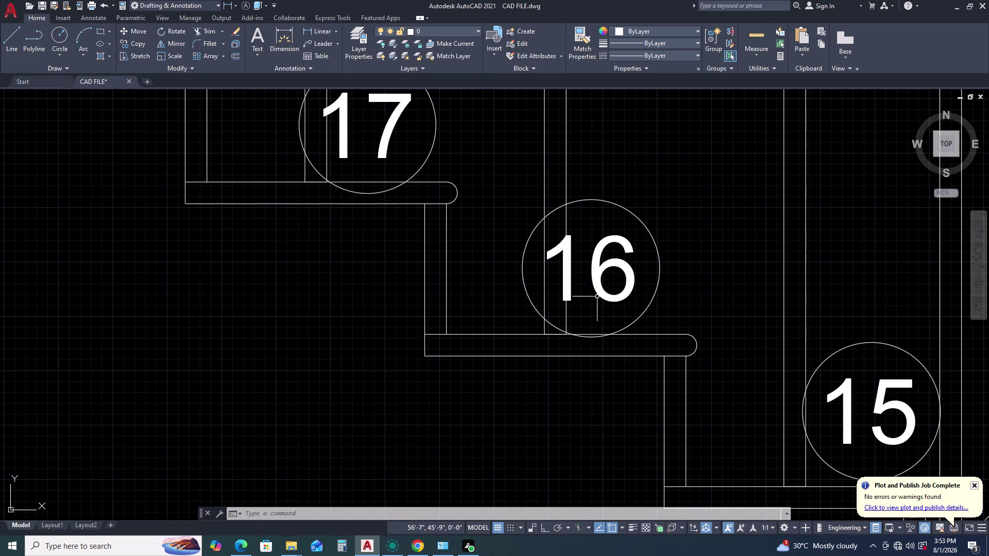
Move the circled step 16 tag up and right onto its tread.
scroll(down, 3)
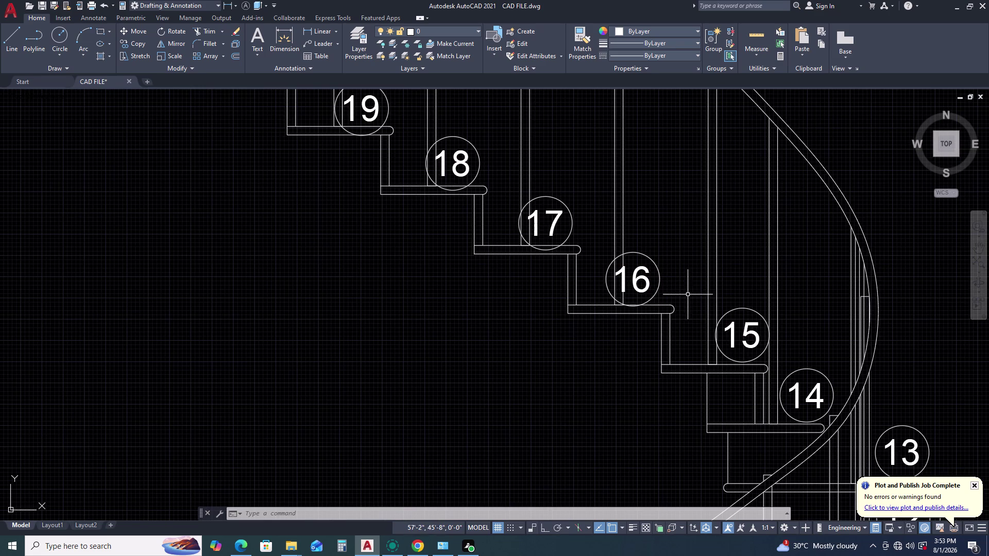
scroll(up, 3)
scroll(up, 3)
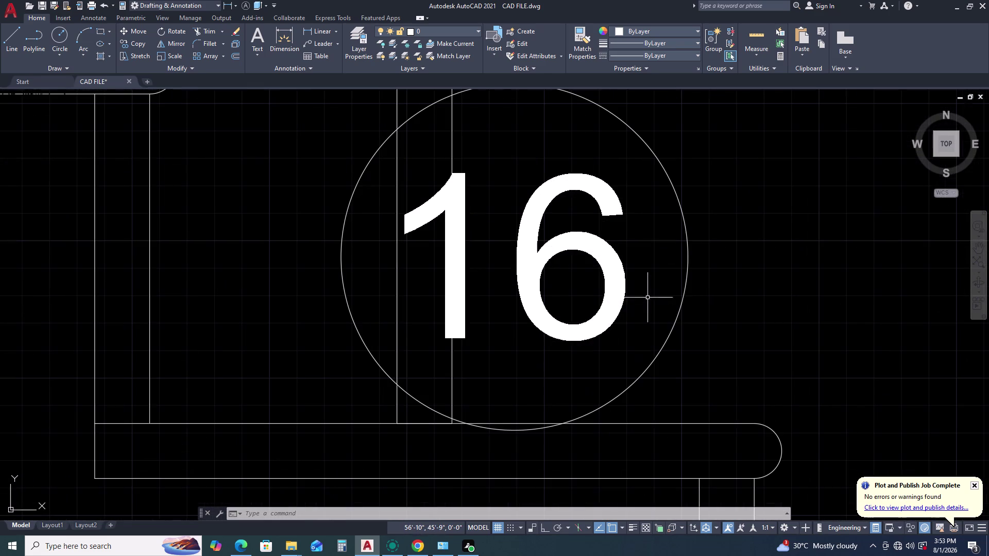
drag(670, 307, 659, 307)
click(592, 257)
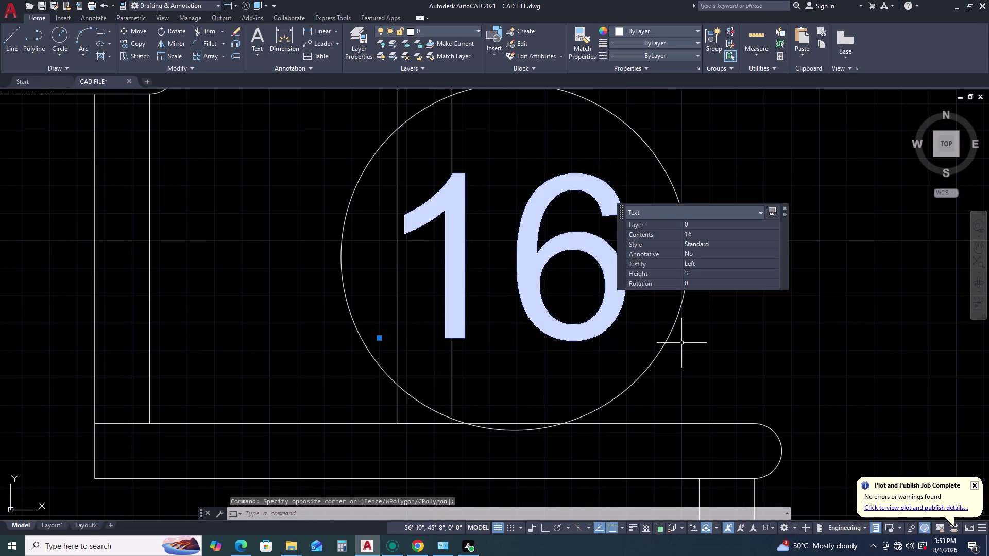
click(696, 358)
click(622, 318)
key(m)
key(space)
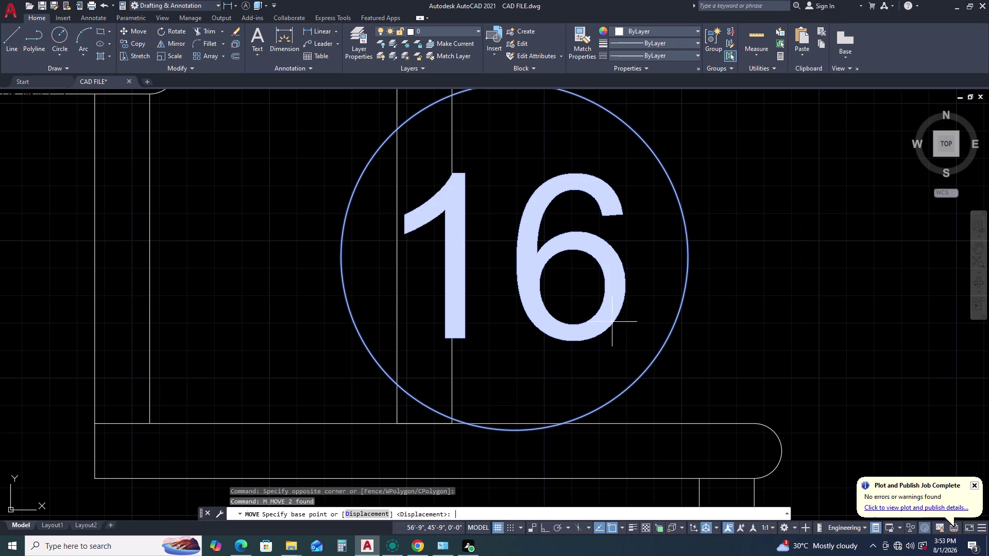
click(588, 344)
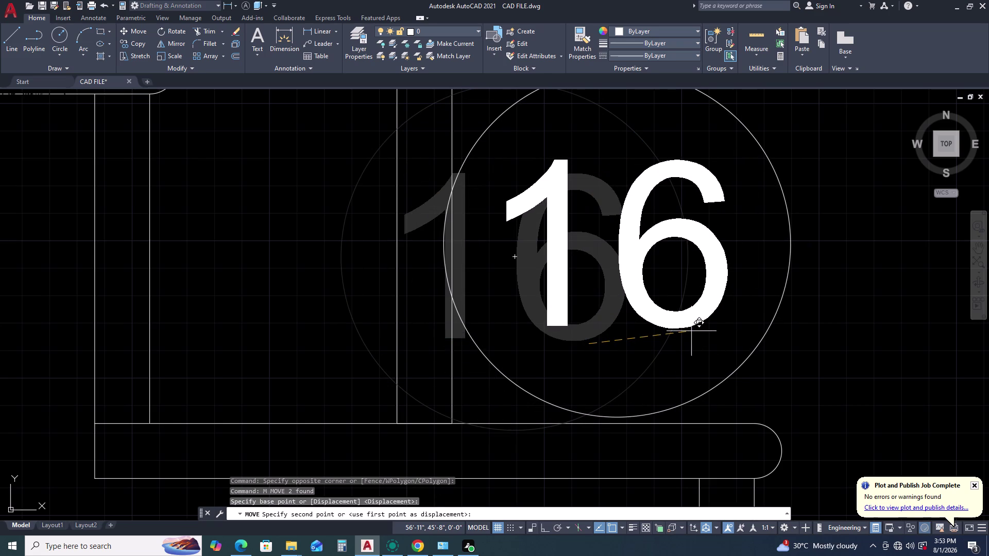
click(711, 331)
Move the circled step 17 tag up and right onto its tread.
scroll(down, 3)
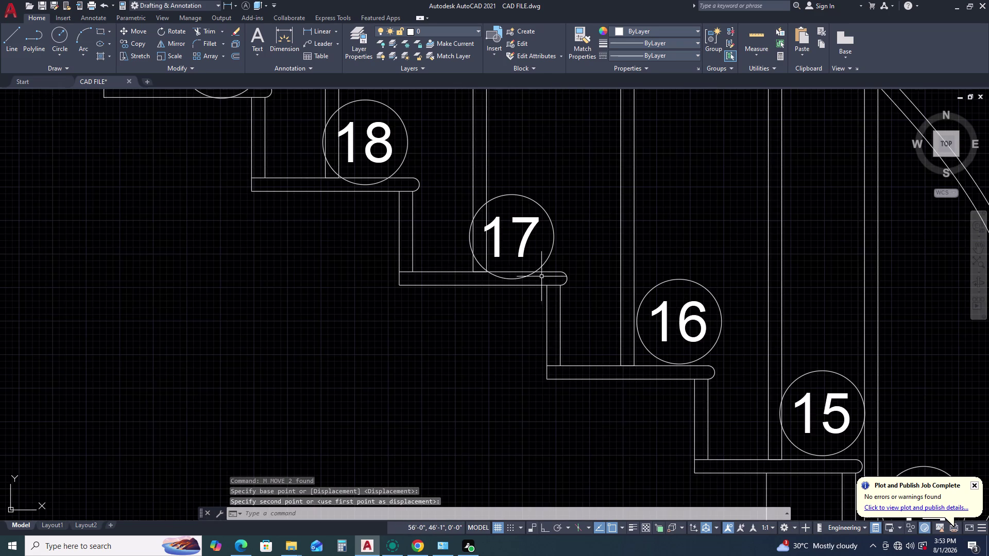
scroll(up, 3)
click(609, 243)
click(490, 209)
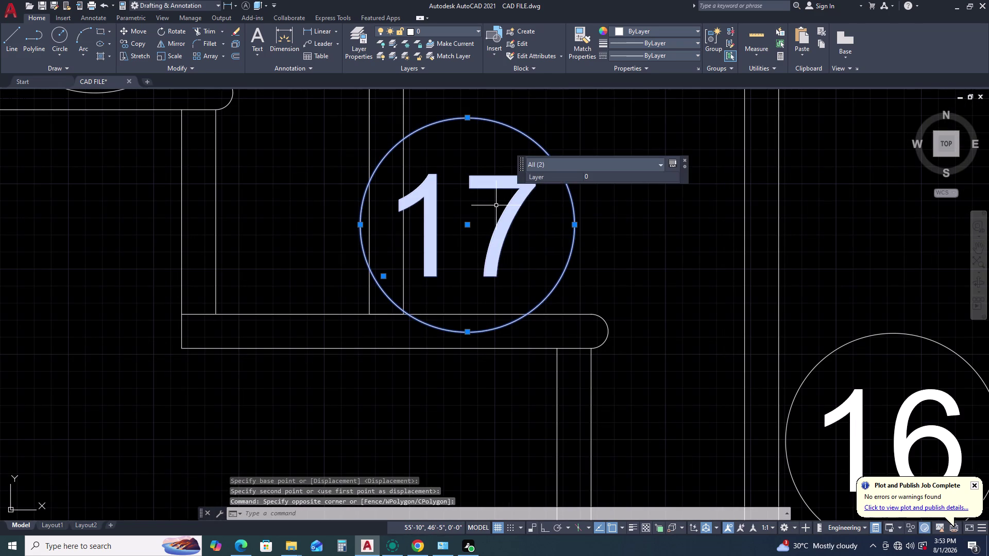
text(M)
key(space)
click(483, 241)
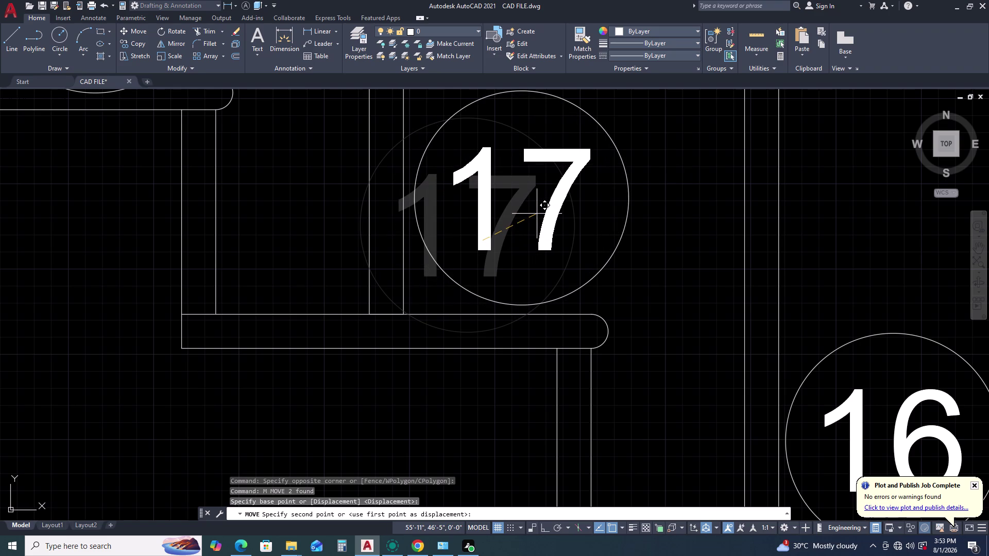
click(537, 214)
scroll(down, 3)
scroll(up, 3)
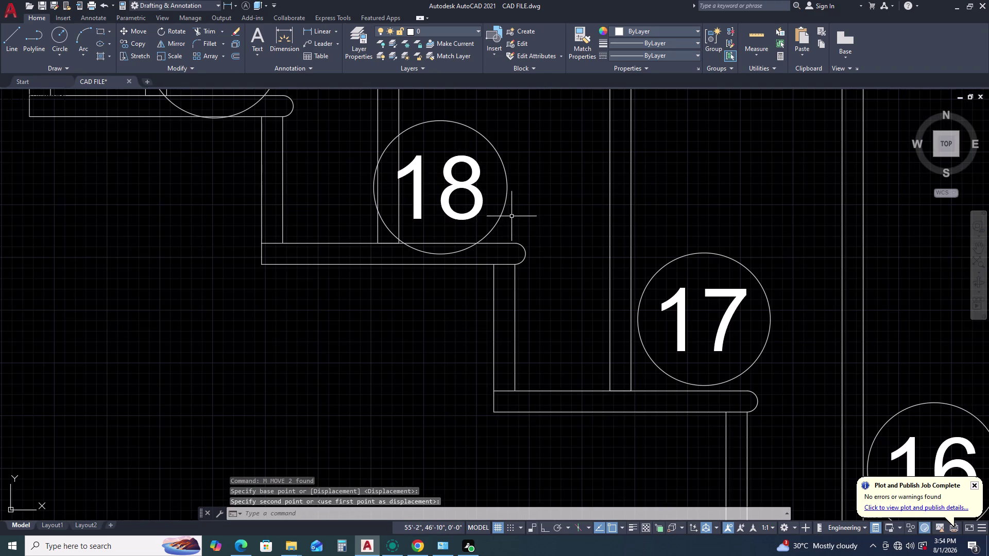
Move the step 18 tag lower, then cancel the leftover selection.
click(516, 216)
click(460, 165)
key(m)
key(space)
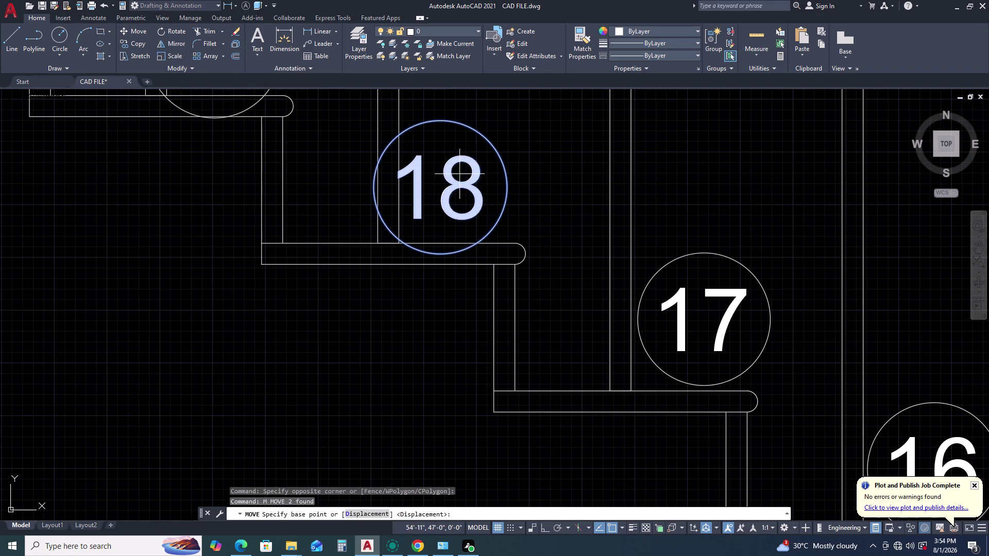
click(456, 174)
click(489, 155)
click(486, 154)
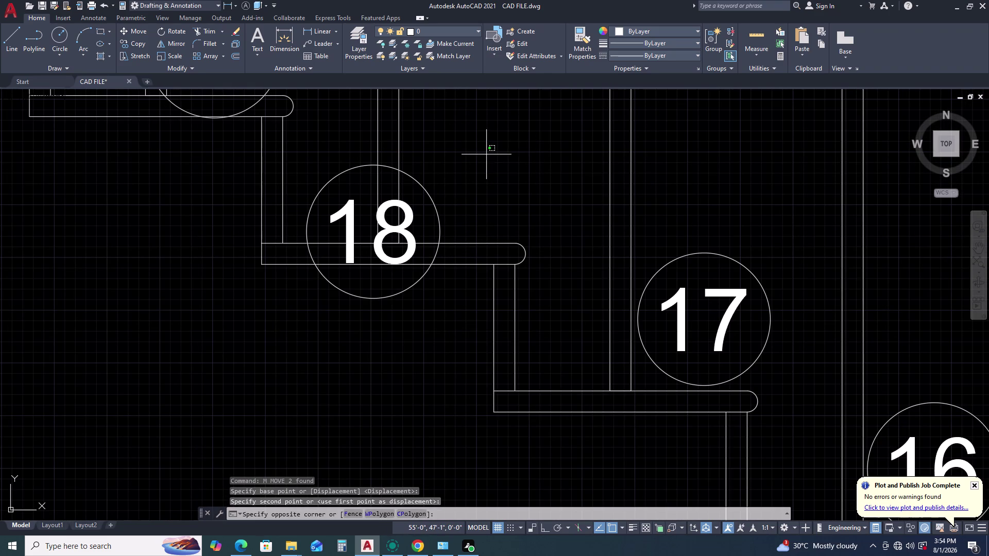
key(Escape)
Reselect the step 18 tag and move it above its tread.
click(309, 151)
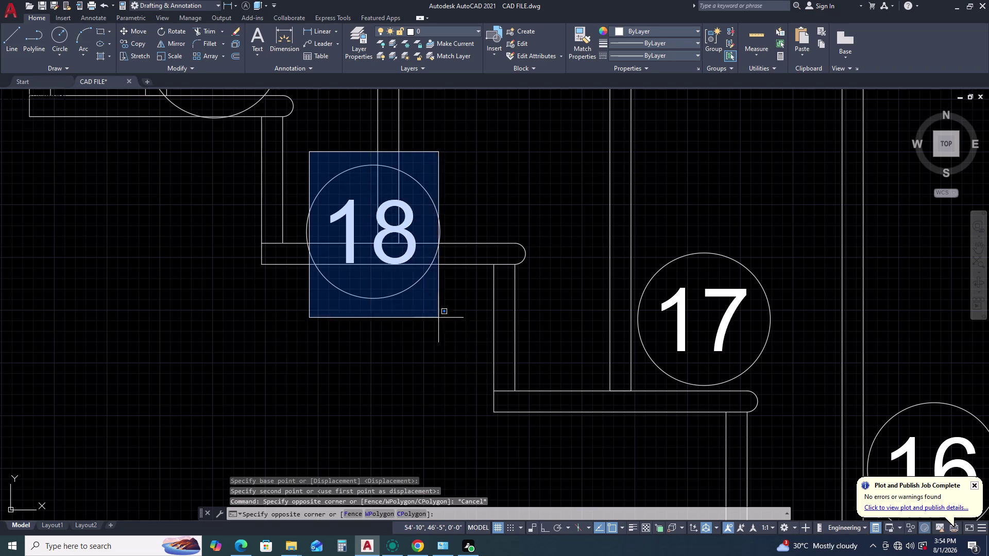
click(430, 305)
click(456, 203)
click(421, 200)
text(M)
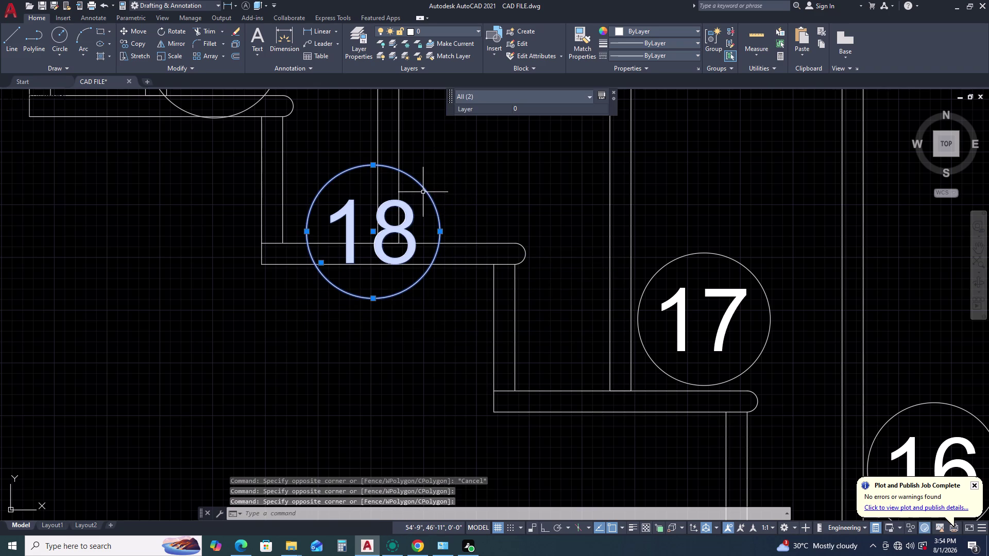
key(space)
click(426, 197)
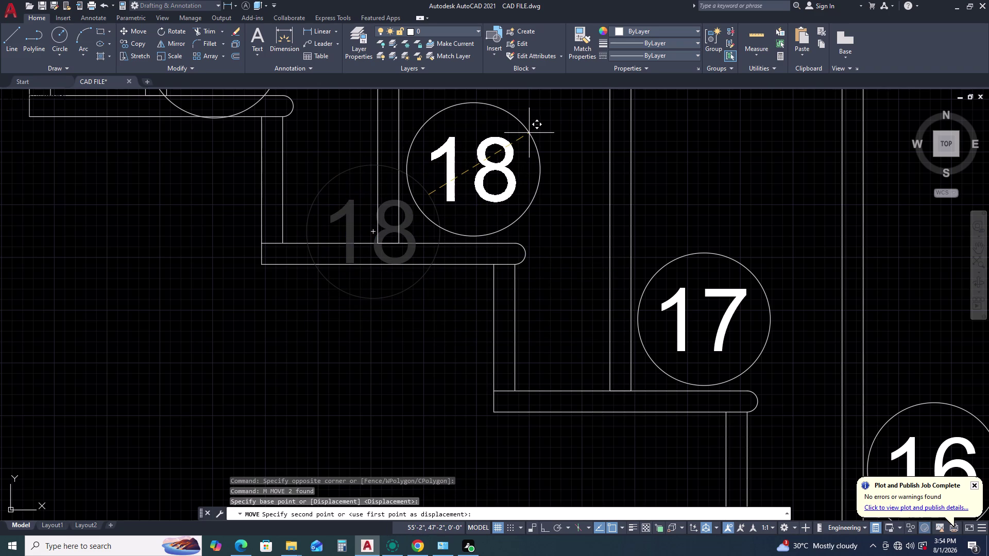
click(529, 133)
scroll(down, 3)
scroll(up, 3)
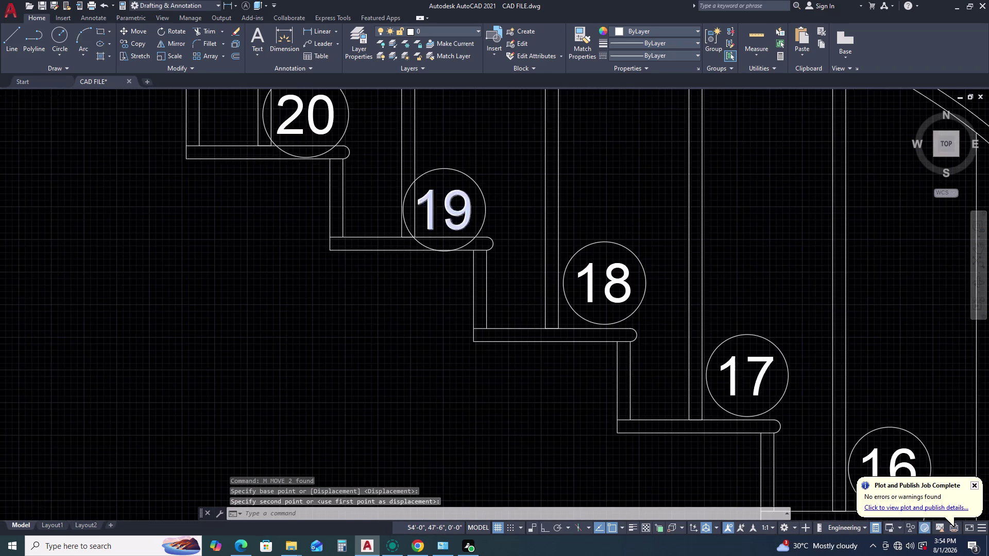
scroll(up, 3)
Move the step 19 tag higher onto its tread.
click(595, 150)
click(357, 215)
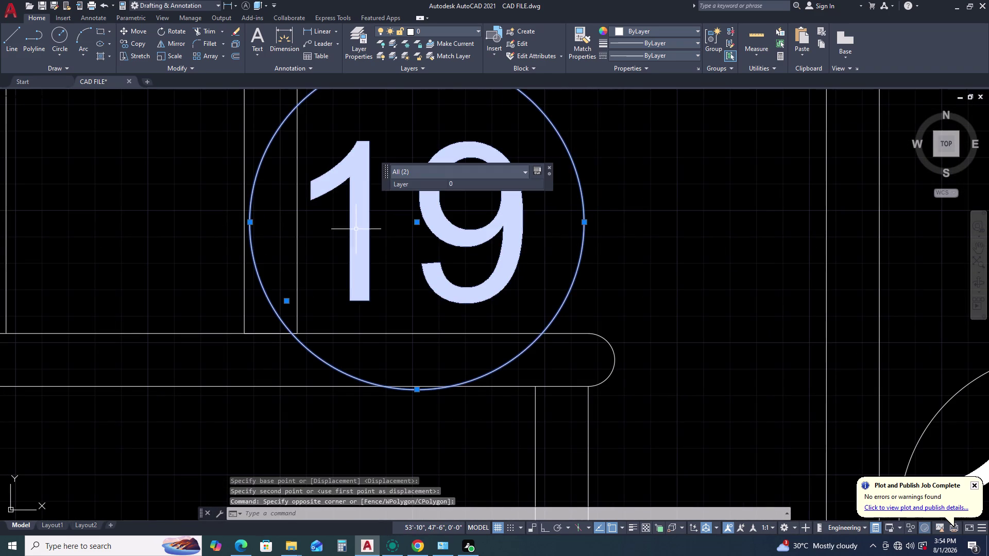
key(m)
key(space)
drag(373, 278, 380, 268)
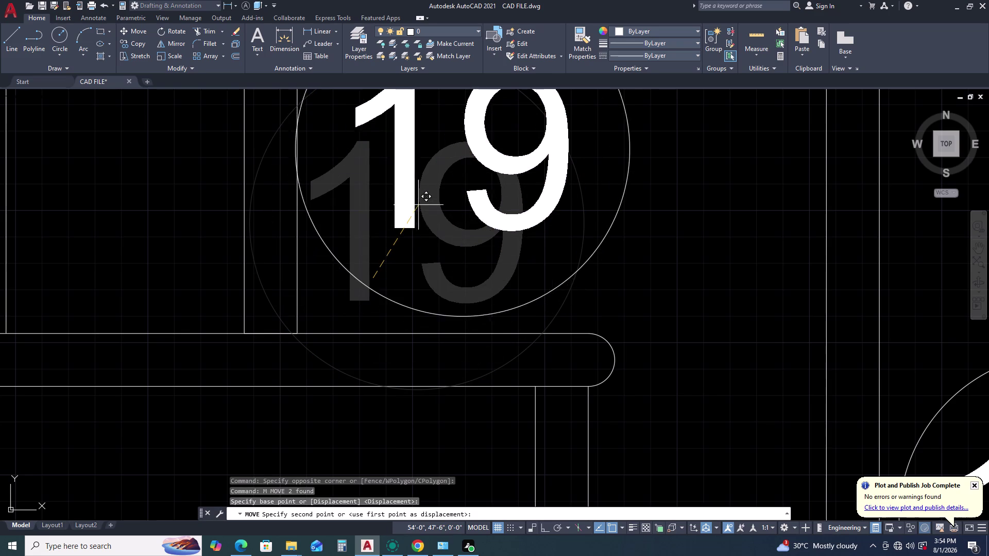
click(430, 204)
scroll(down, 3)
scroll(up, 3)
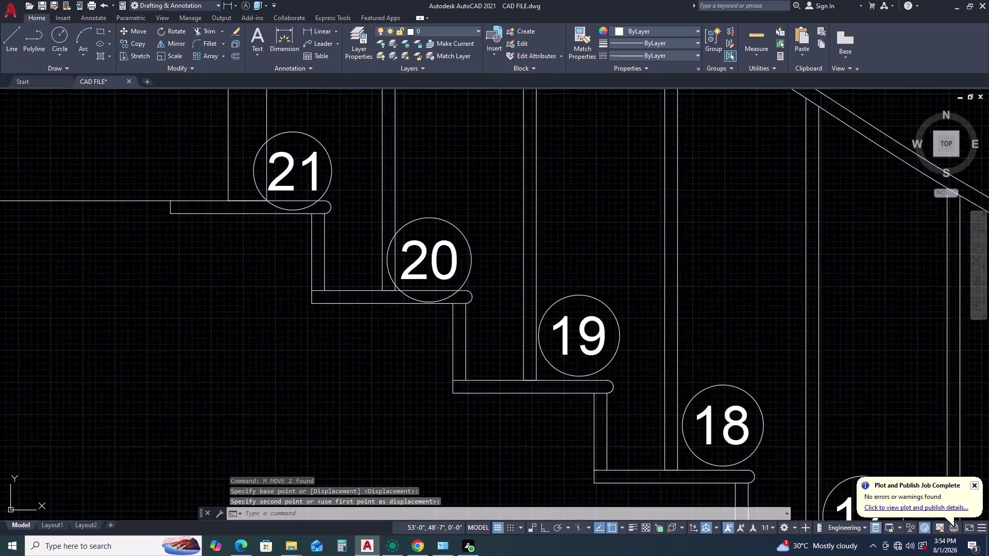
Move the step 20 tag higher onto its tread.
click(505, 240)
click(416, 363)
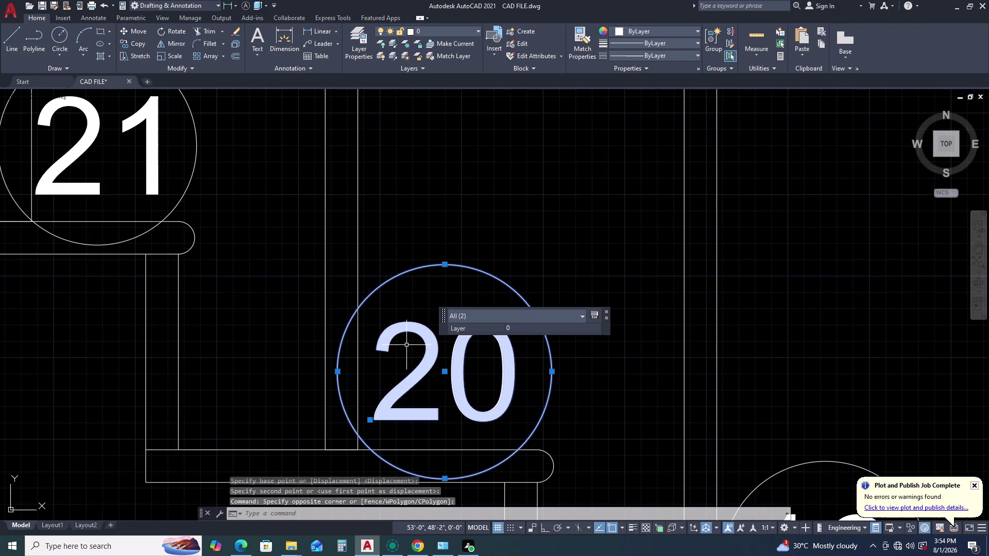
text(M)
key(space)
click(421, 358)
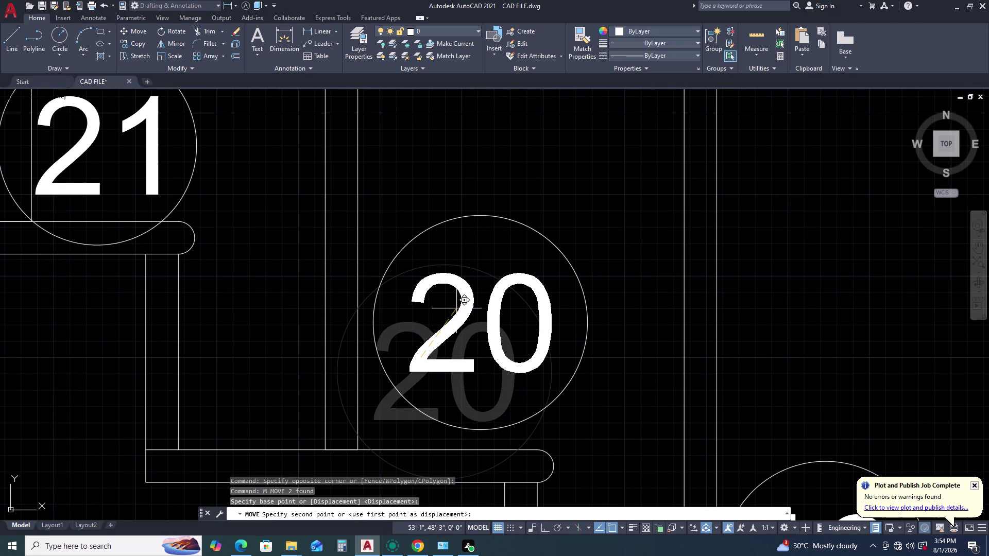
click(457, 308)
scroll(down, 3)
scroll(up, 3)
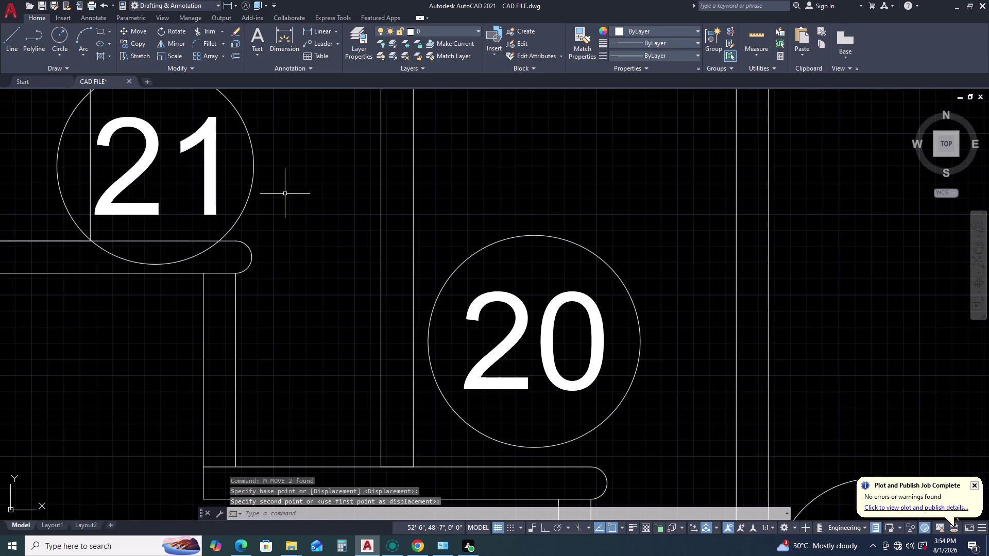
Attempt to move the step 21 tag and undo the accidental displacement.
drag(282, 196, 264, 203)
click(192, 144)
text(M)
key(space)
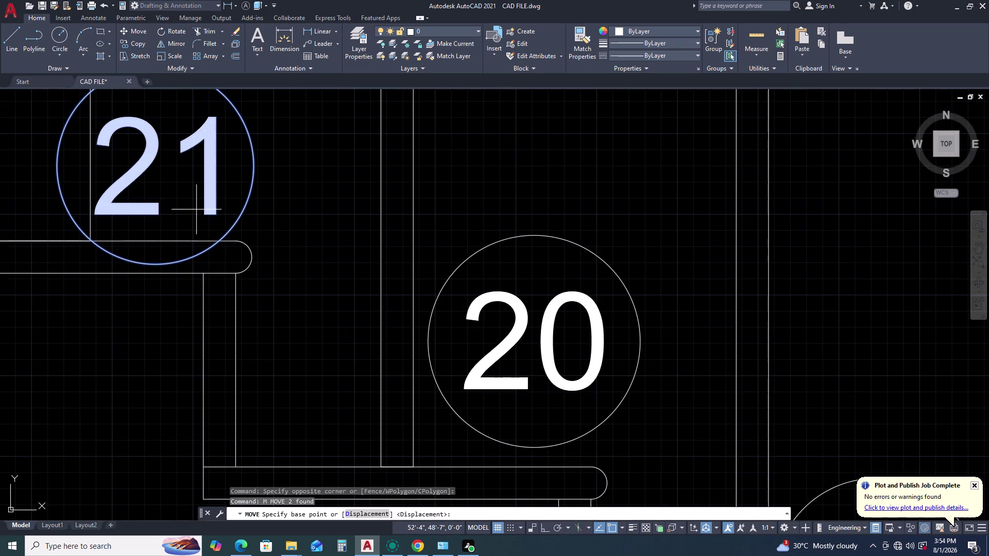
key(space)
click(188, 234)
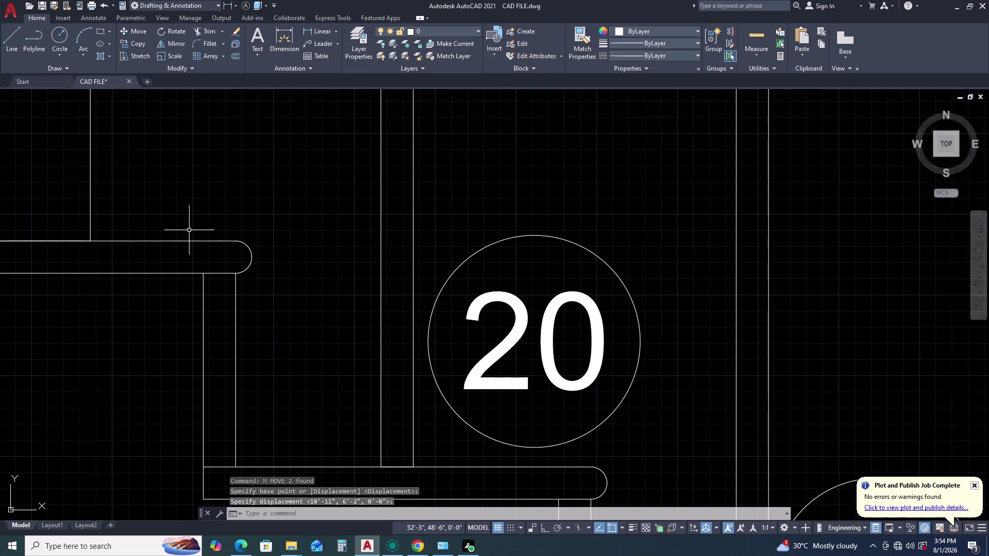
key(ctrl+z)
Reselect the step 21 tag and place it on the top step above tag 20.
drag(251, 200, 204, 184)
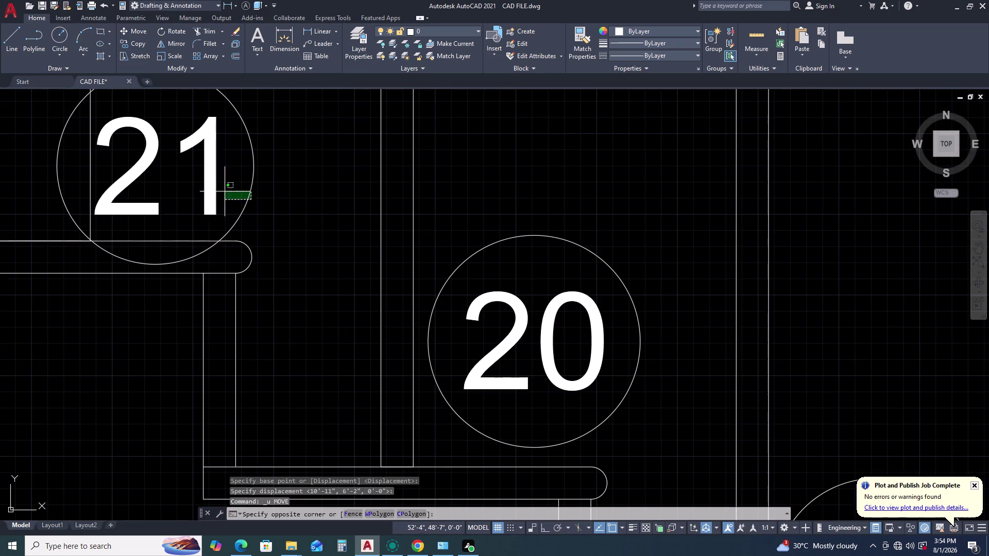
click(178, 154)
text(M)
key(space)
click(171, 184)
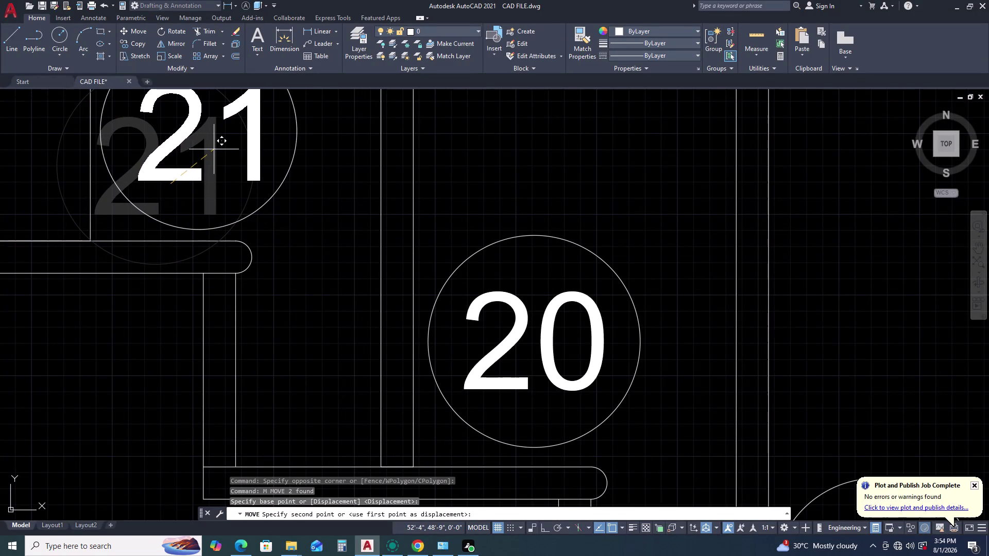
click(213, 150)
scroll(down, 3)
scroll(down, 3)
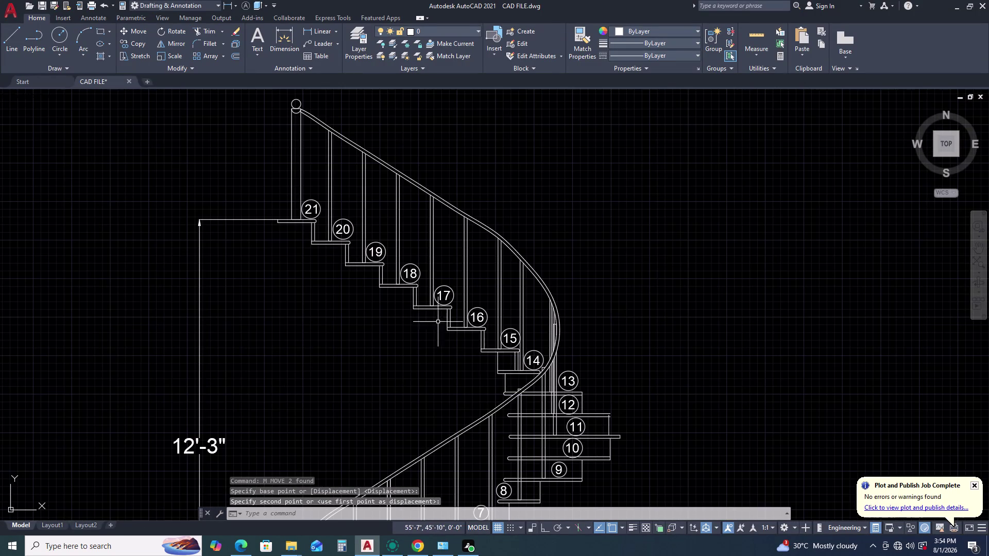
middle_drag(516, 358, 485, 326)
middle_drag(530, 365, 516, 315)
middle_click(509, 296)
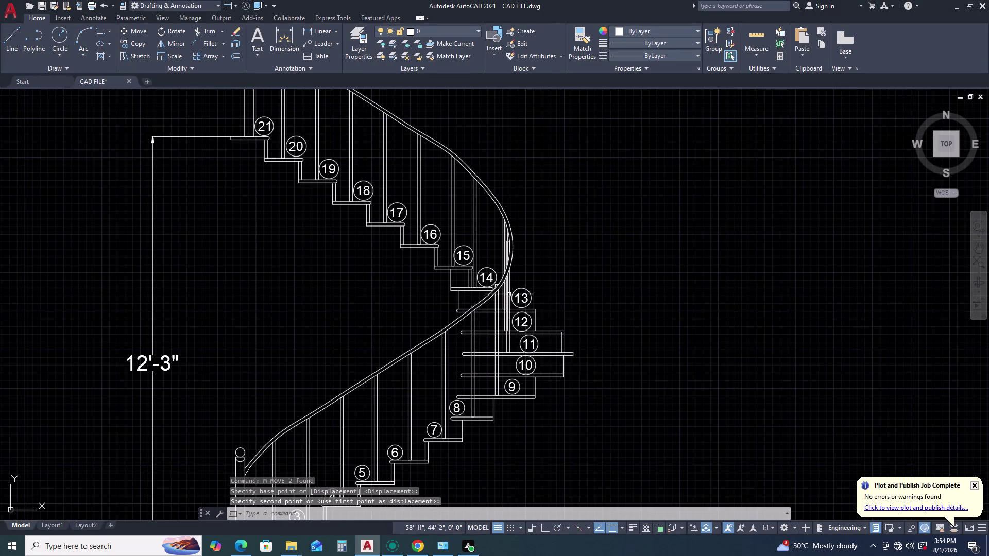
scroll(up, 3)
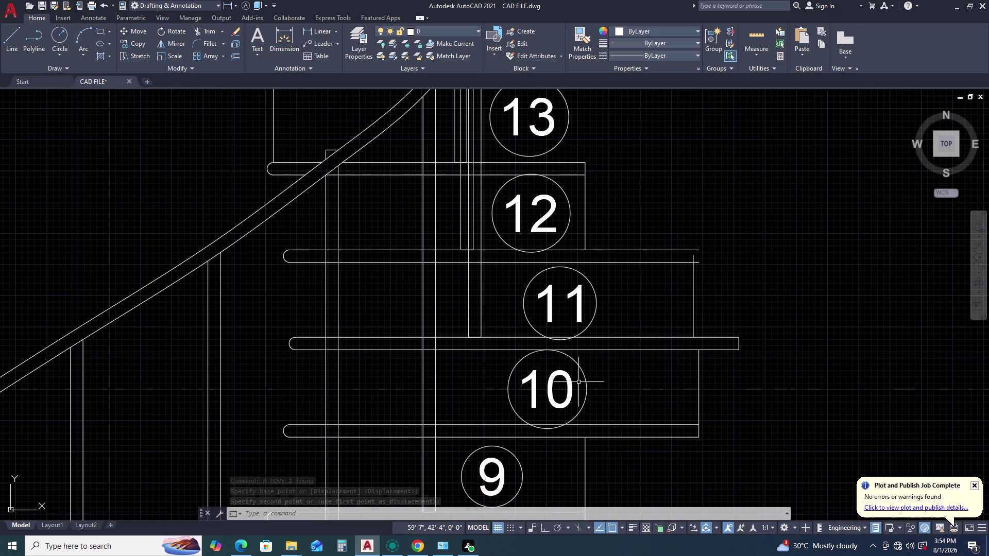
scroll(down, 3)
scroll(up, 3)
scroll(up, 3)
scroll(down, 3)
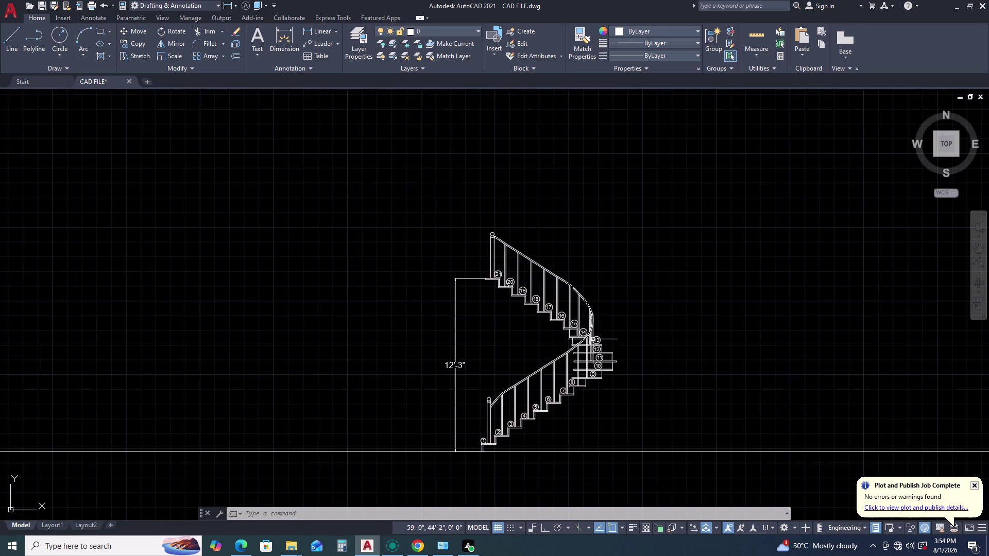
scroll(down, 3)
scroll(up, 3)
middle_drag(582, 328, 575, 235)
middle_drag(568, 180, 560, 150)
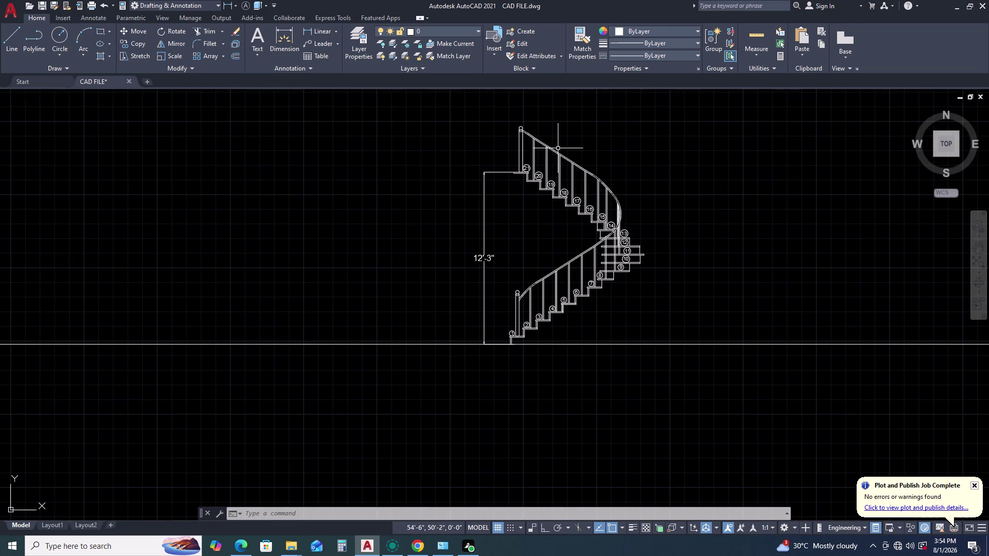
scroll(up, 3)
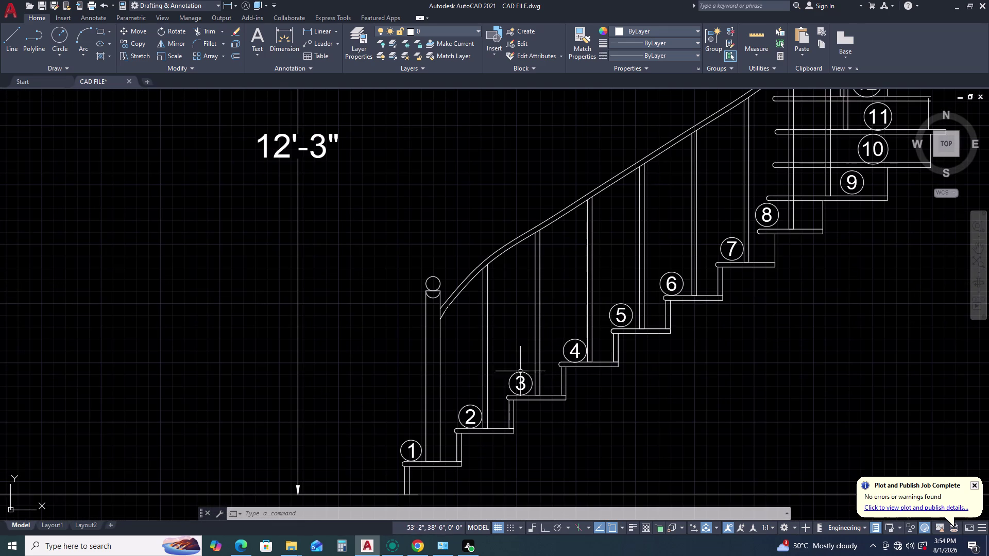
scroll(down, 3)
scroll(down, 3)
scroll(up, 3)
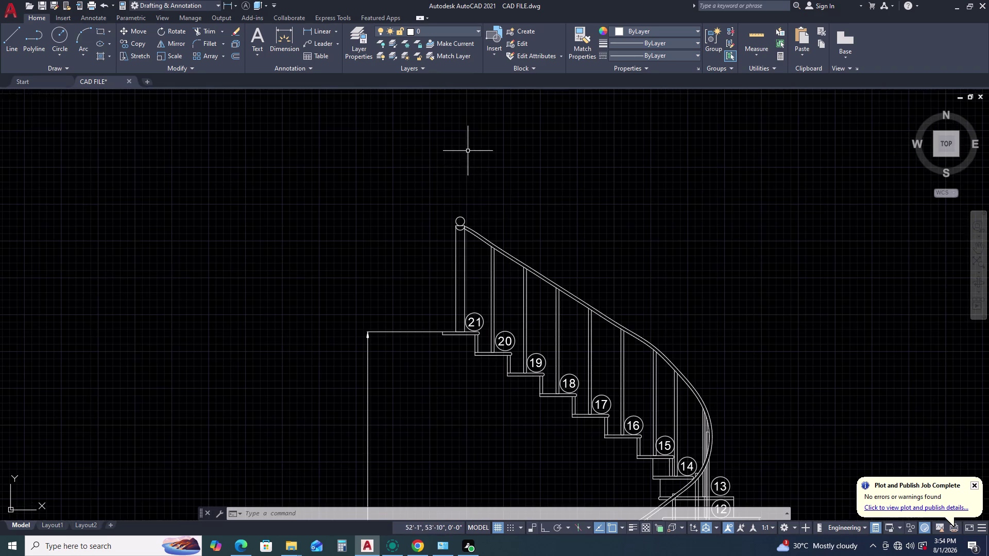
middle_drag(480, 253, 481, 247)
middle_drag(569, 315, 565, 286)
middle_drag(561, 262, 559, 243)
middle_drag(557, 222, 557, 215)
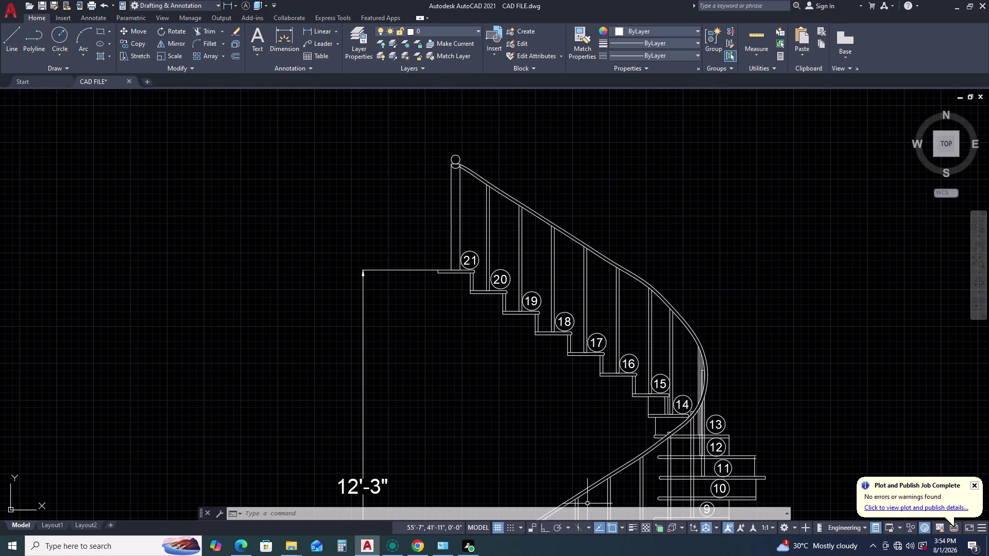
scroll(down, 3)
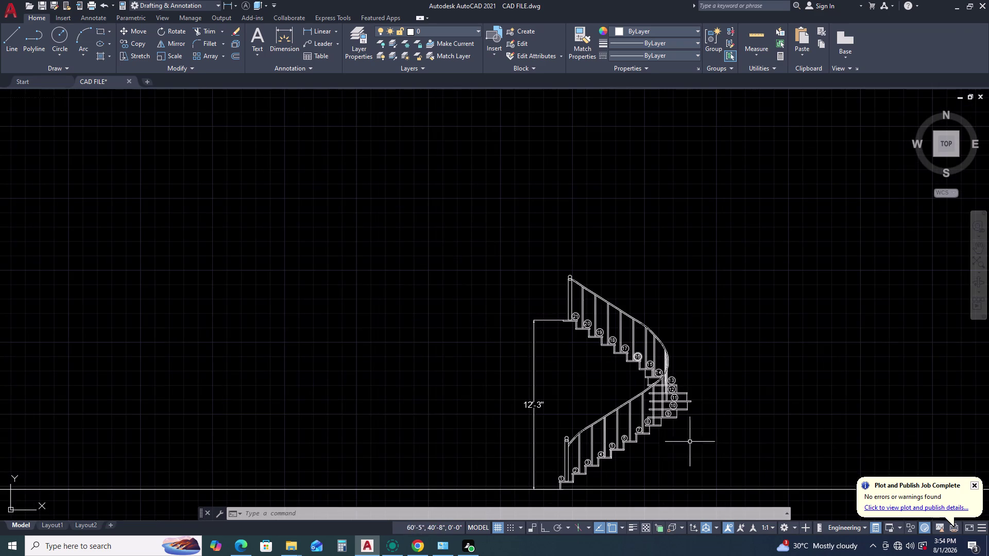
middle_drag(650, 431, 640, 412)
middle_drag(629, 377, 624, 364)
scroll(down, 3)
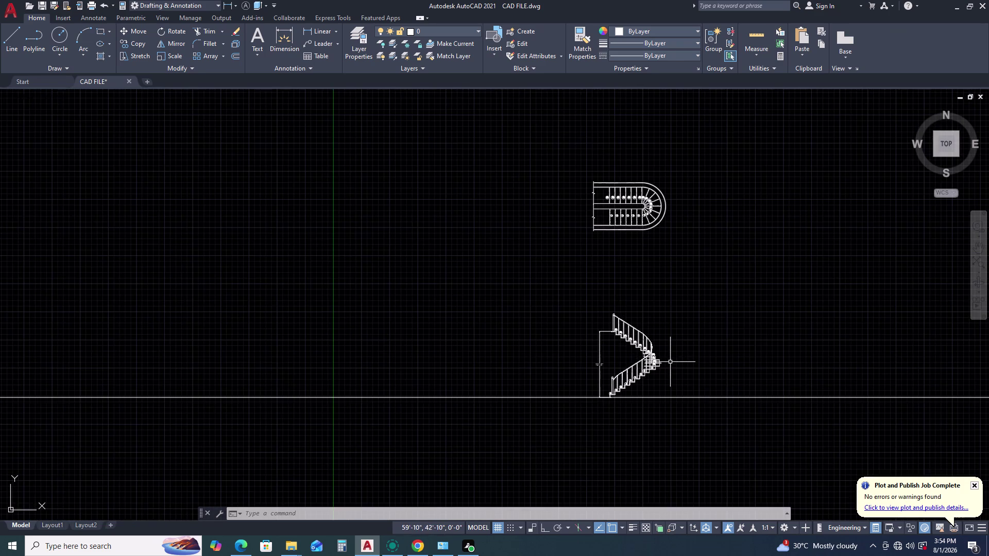
middle_drag(680, 362, 657, 318)
middle_click(656, 315)
scroll(down, 3)
scroll(down, 3)
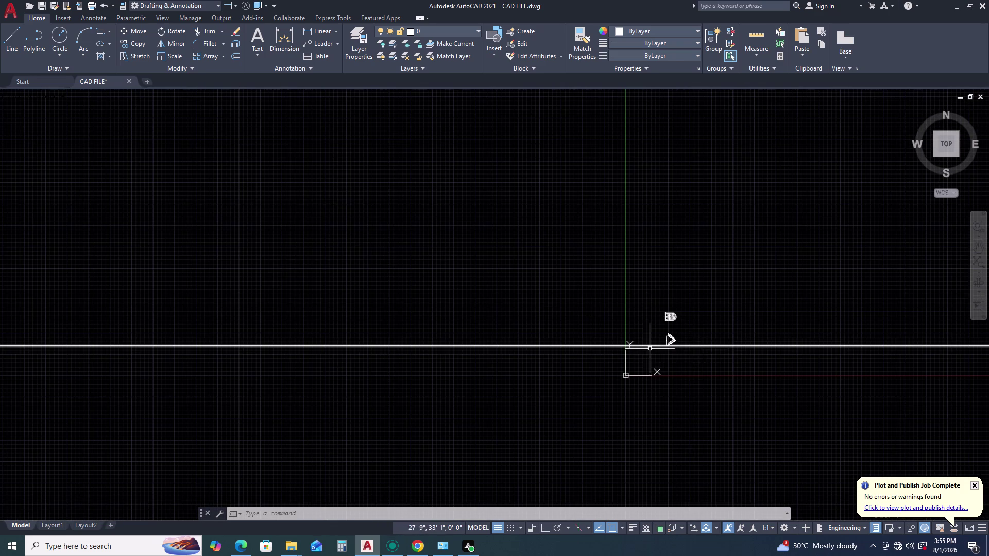
scroll(up, 3)
scroll(up, 3)
Bring step tags 9–13 into view and select the short line beside tag 11.
scroll(up, 3)
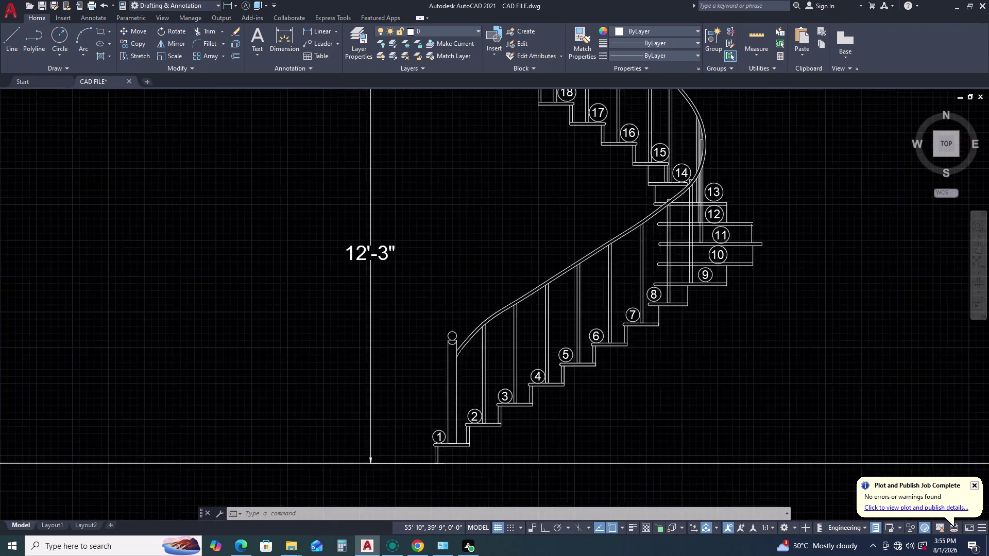
scroll(up, 3)
middle_drag(731, 268, 631, 389)
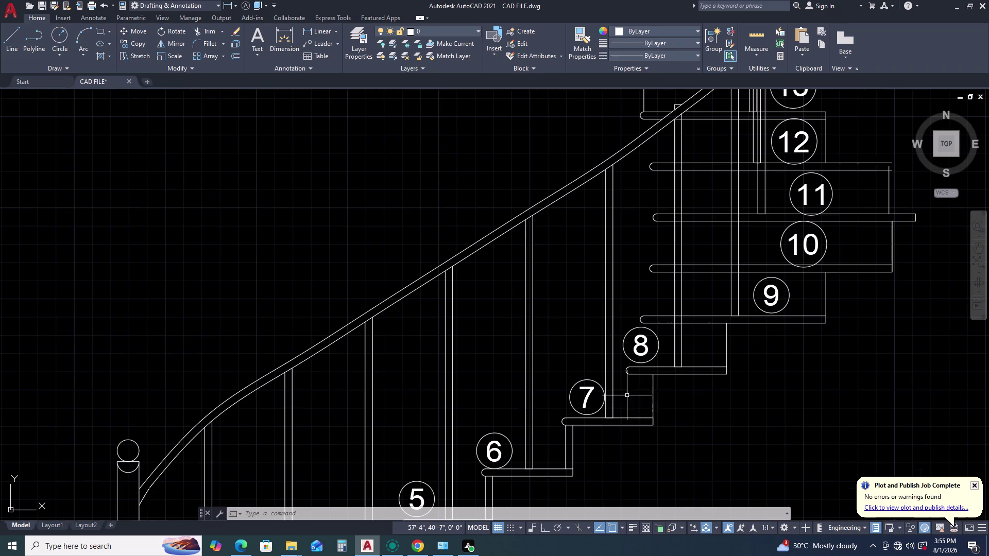
middle_drag(892, 168, 800, 253)
scroll(up, 3)
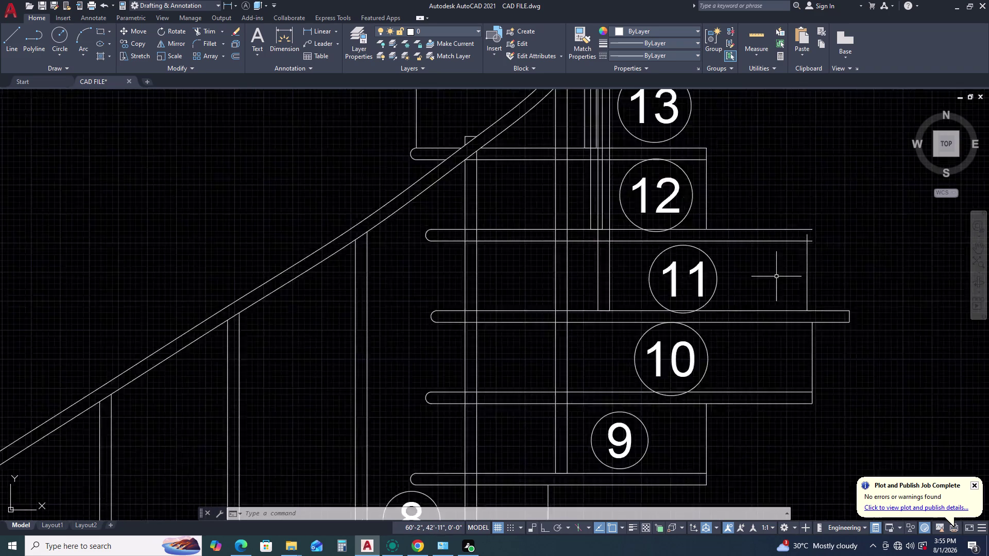
click(830, 239)
click(802, 247)
scroll(down, 3)
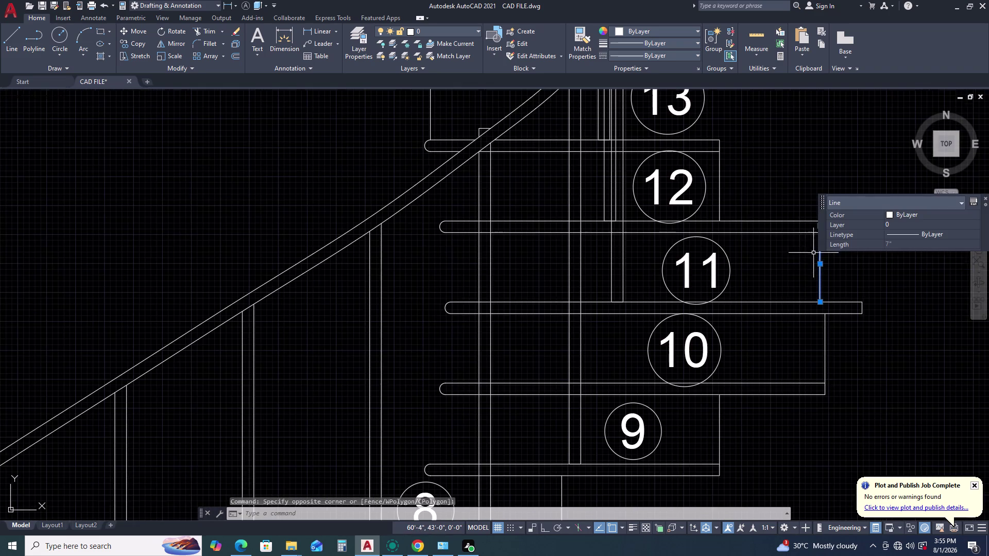
middle_drag(791, 268, 696, 286)
middle_click(655, 293)
middle_click(624, 302)
Move the short line to the end of the upper tread.
key(m)
key(space)
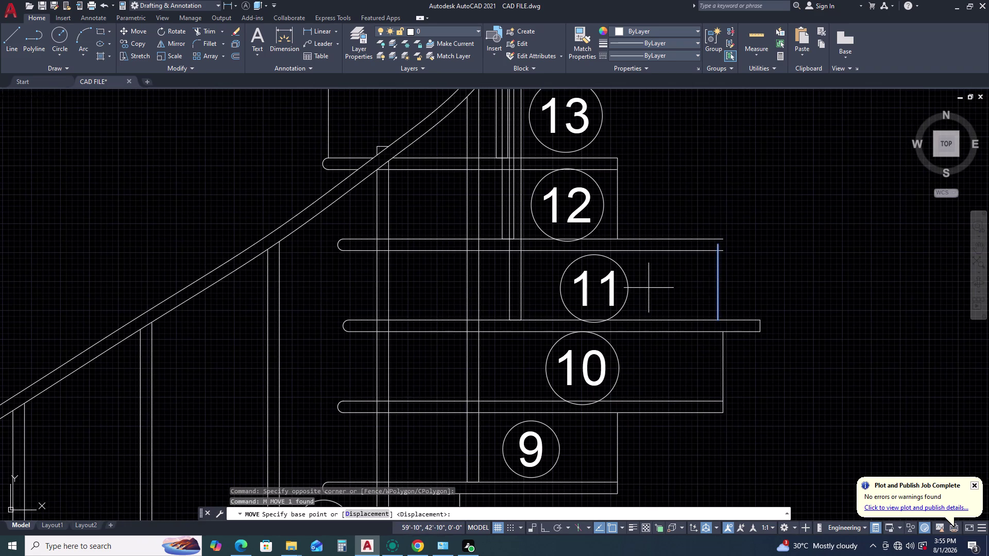
click(717, 245)
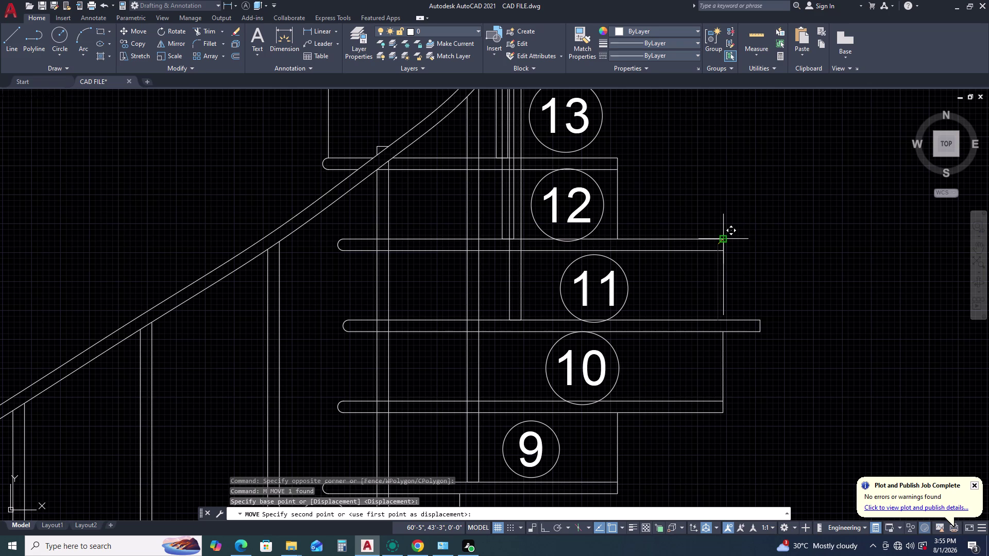
click(727, 239)
Stretch the line's bottom grip down to the lower tread, then zoom back out.
drag(732, 282, 728, 284)
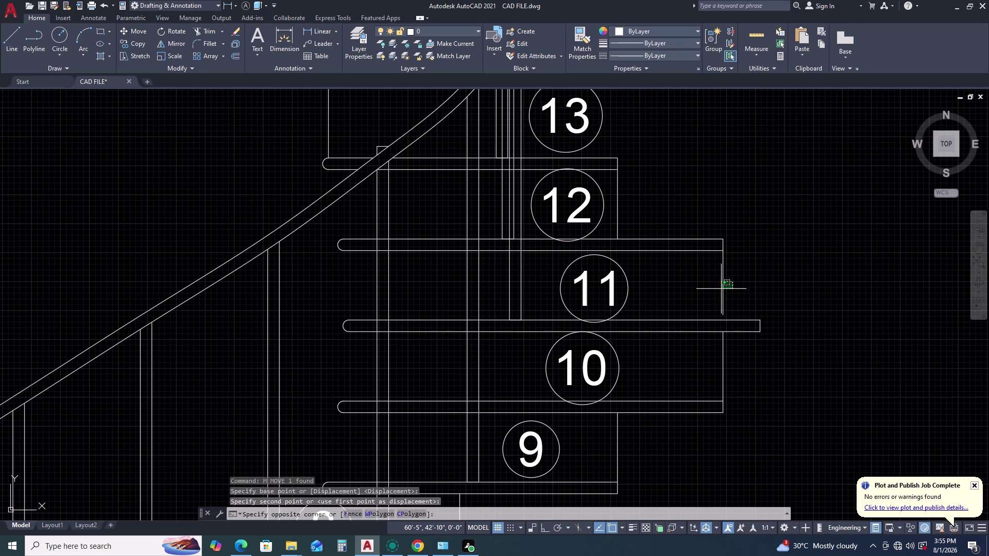
click(721, 289)
scroll(up, 3)
click(723, 314)
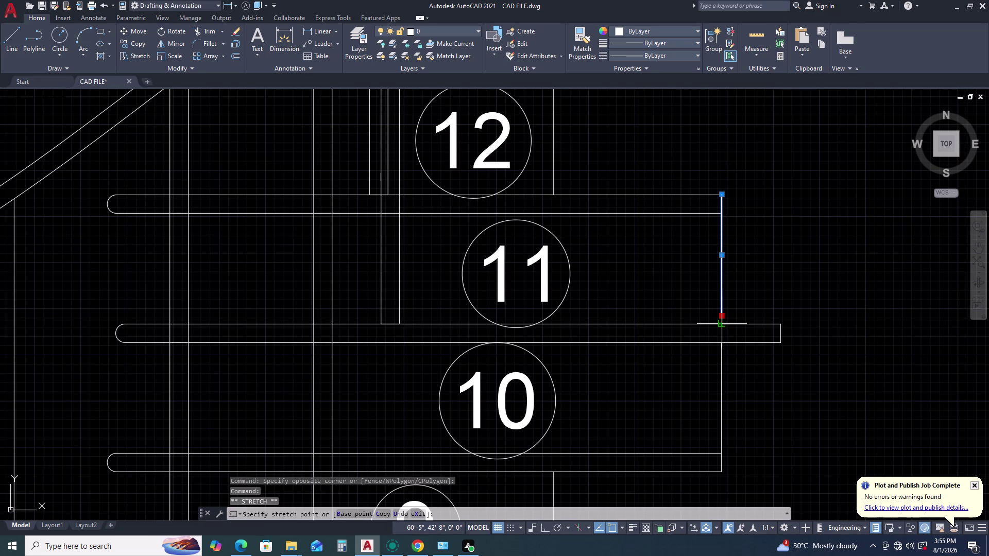
click(721, 324)
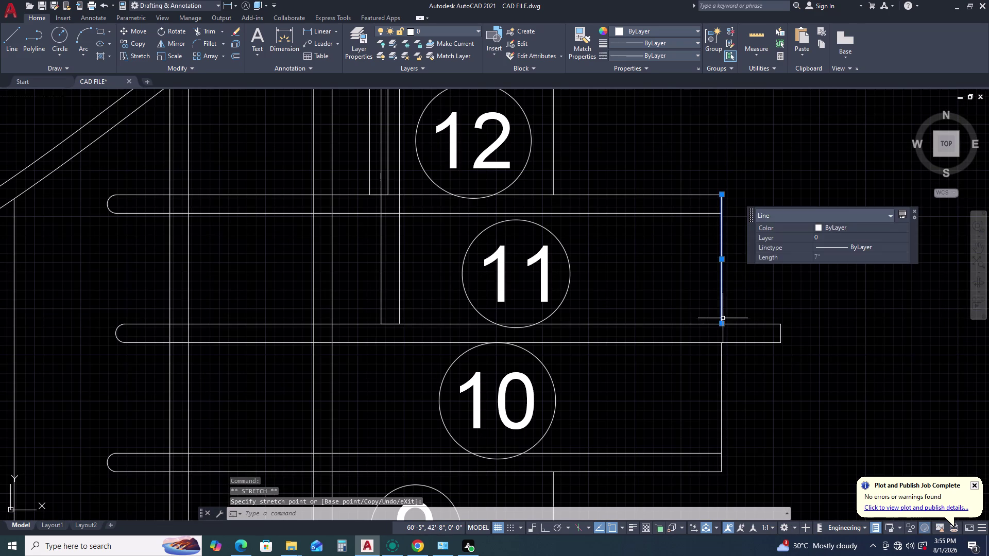
key(Escape)
scroll(down, 3)
scroll(down, 3)
middle_drag(756, 298, 727, 295)
middle_drag(722, 292, 715, 290)
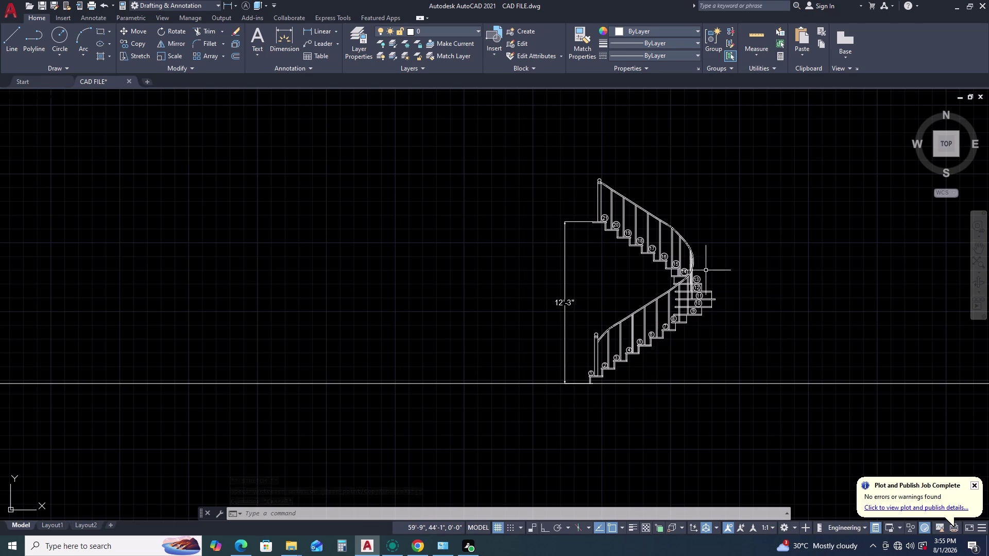
middle_drag(691, 306, 606, 307)
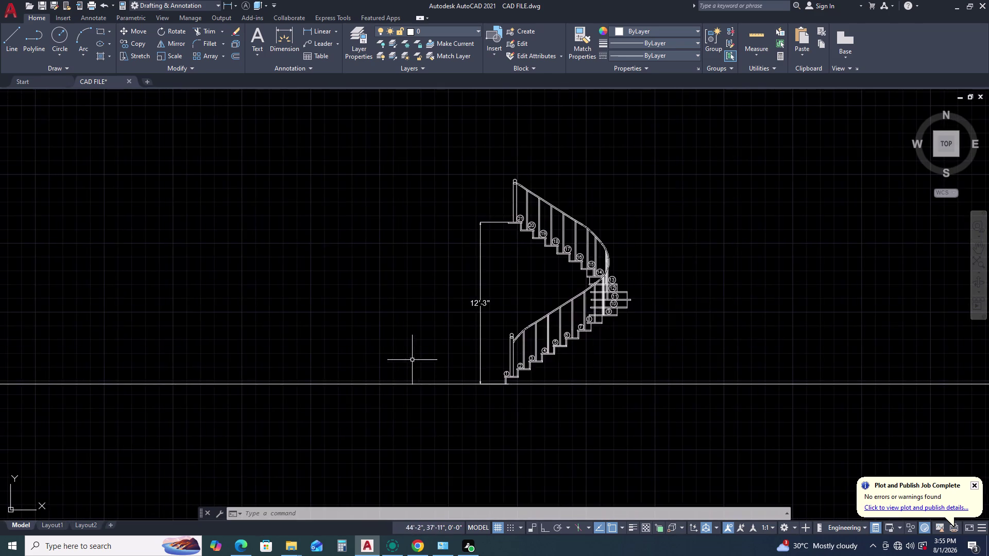
scroll(up, 3)
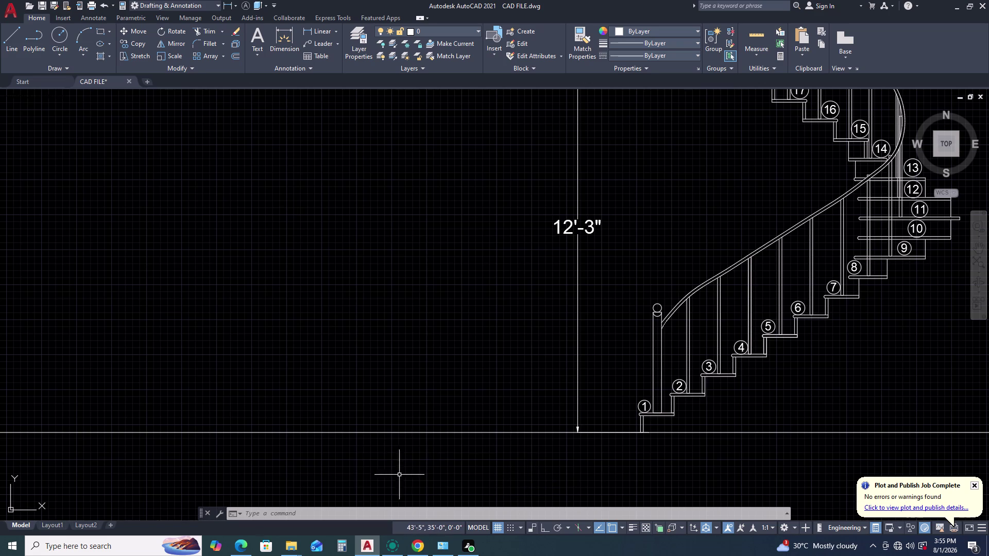
scroll(down, 3)
middle_drag(735, 245, 628, 300)
middle_click(597, 319)
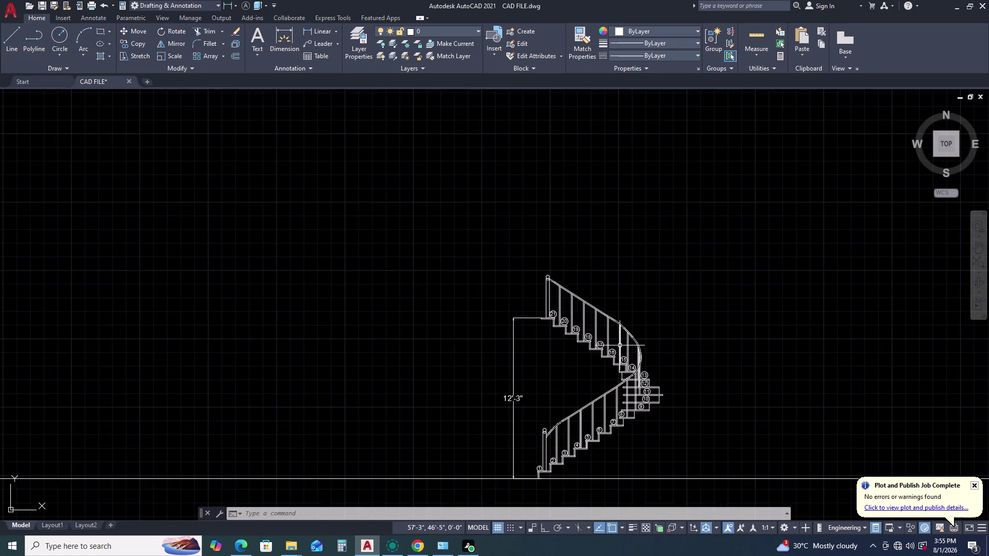
scroll(down, 3)
scroll(up, 3)
scroll(up, 3)
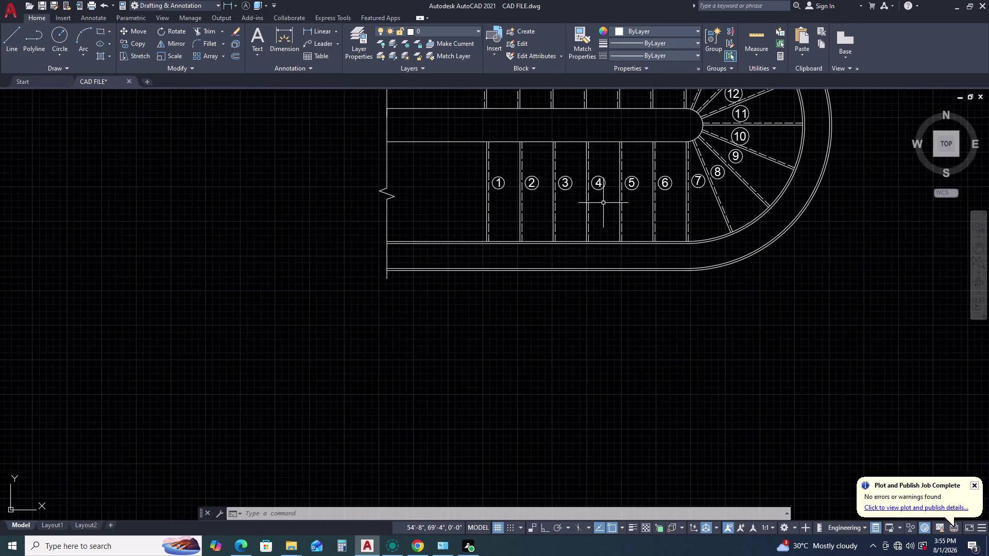
scroll(up, 3)
middle_drag(611, 173, 604, 256)
middle_drag(603, 263, 604, 278)
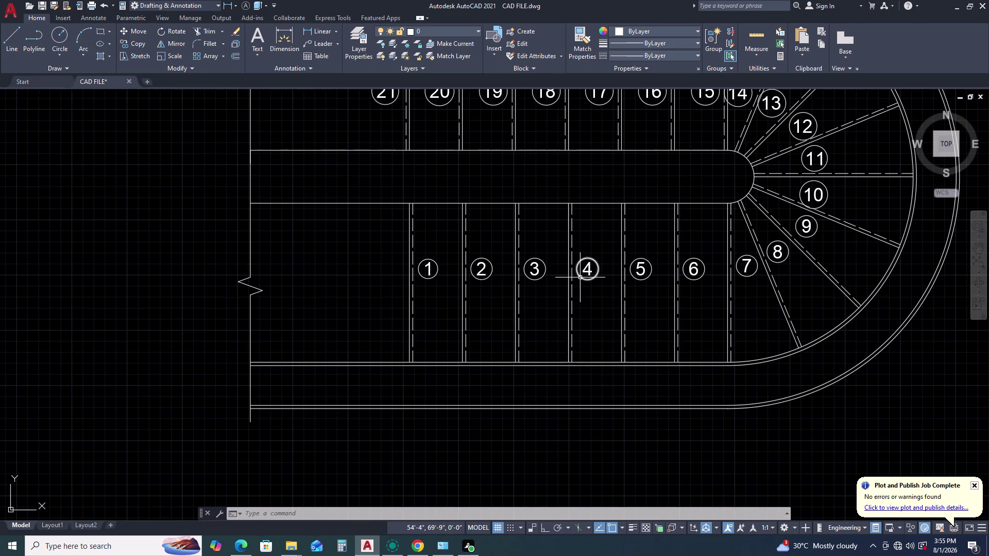
click(591, 151)
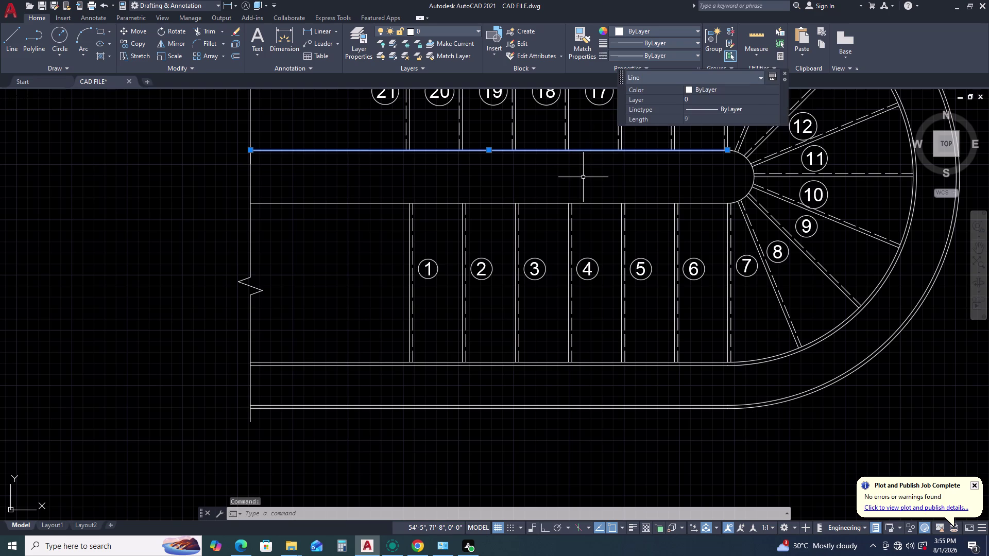
Start OFFSET with an offset distance of 2.
key(o)
key(space)
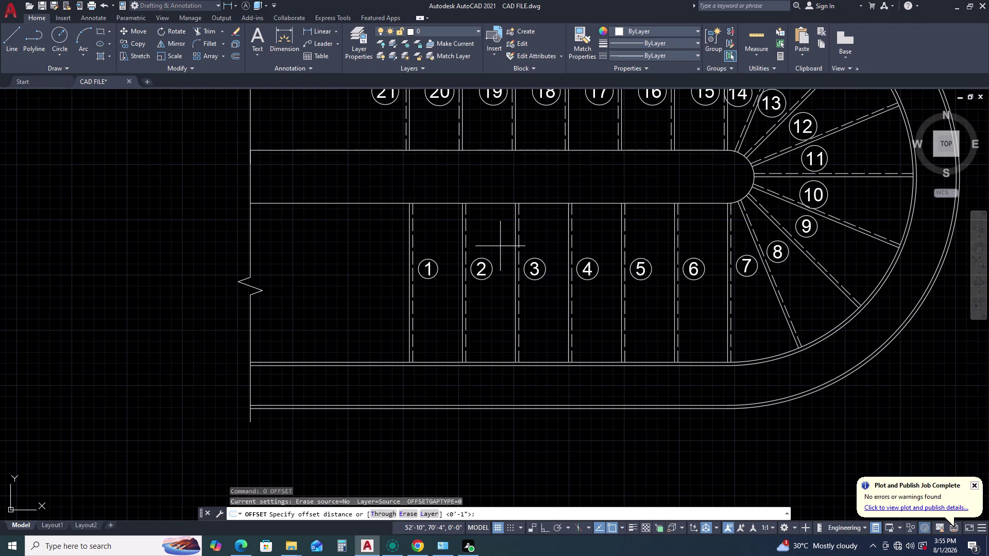
key(Down)
key(Return)
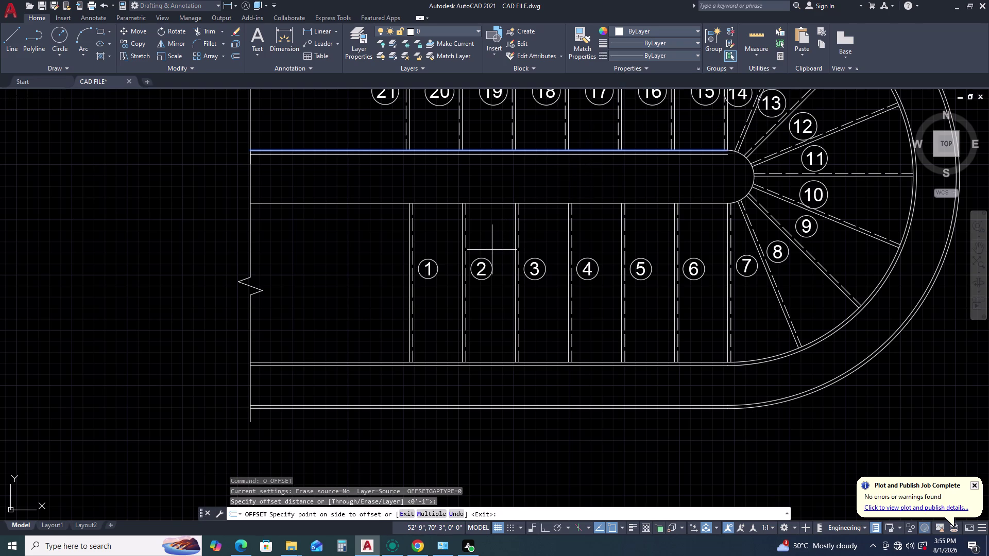
text(2)
key(space)
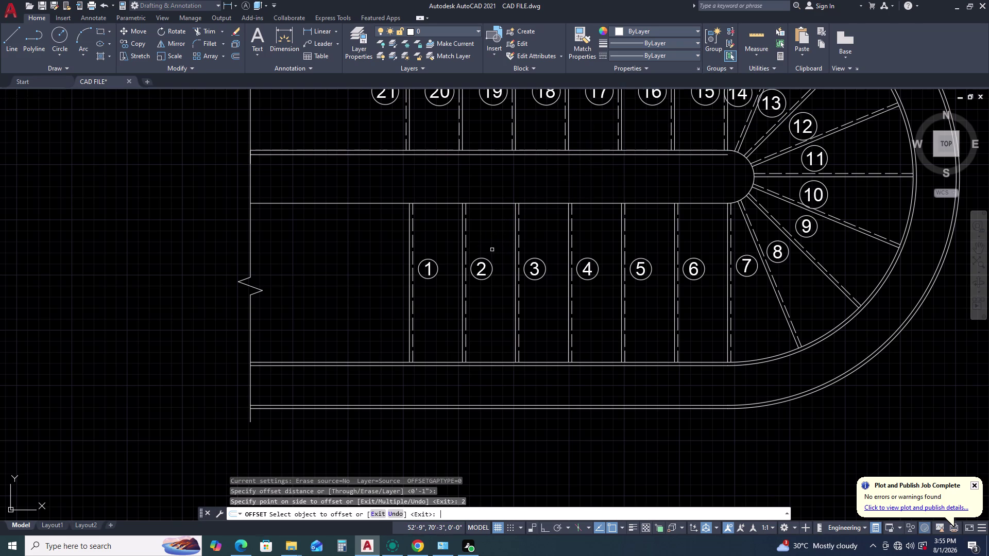
Offset the central wall's lower line and rounded end 2 inches inward.
drag(535, 205, 535, 200)
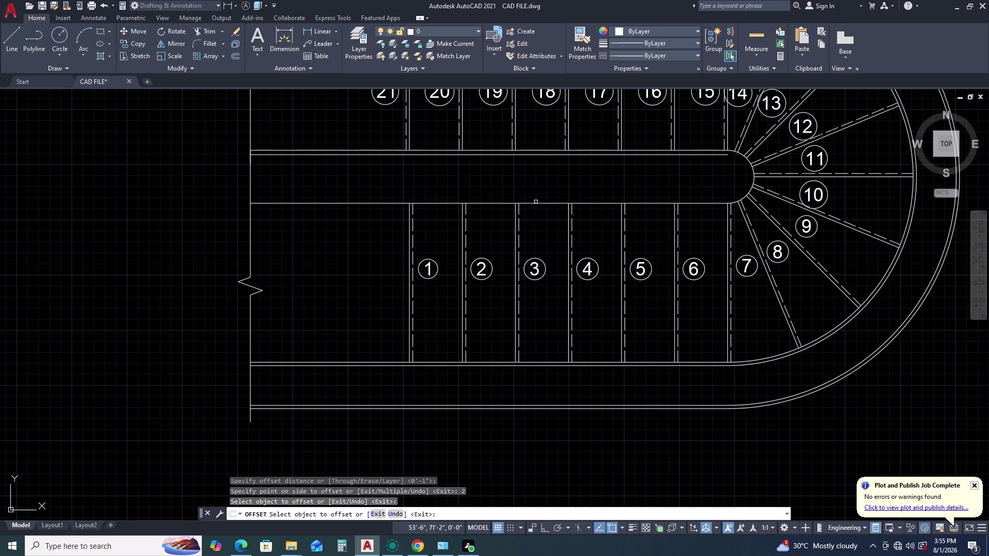
click(535, 202)
click(539, 189)
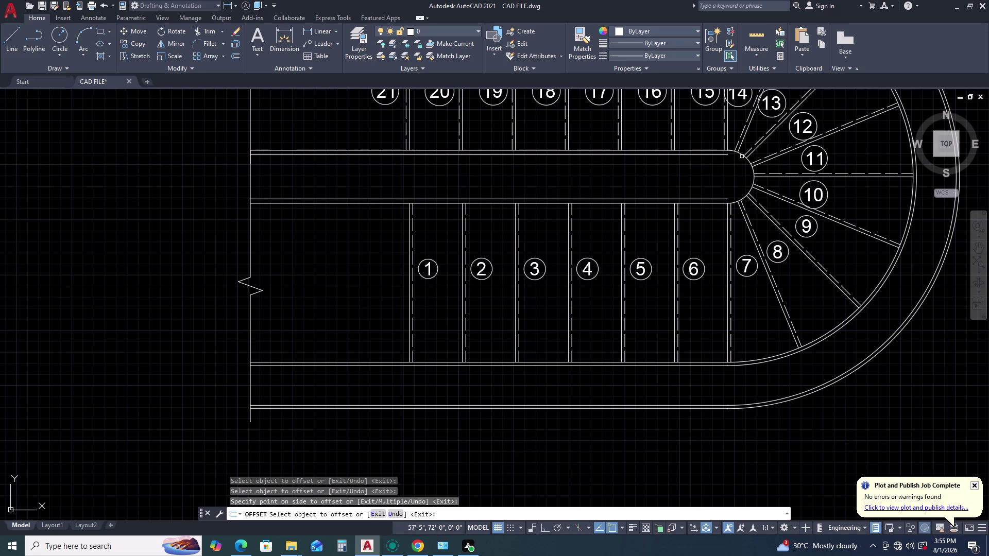
drag(743, 156, 733, 162)
click(729, 163)
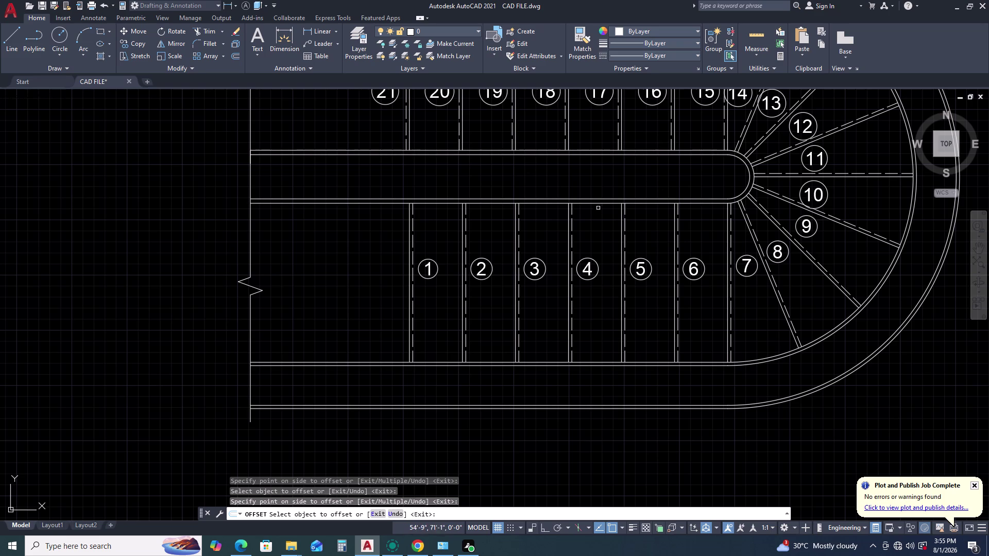
key(Escape)
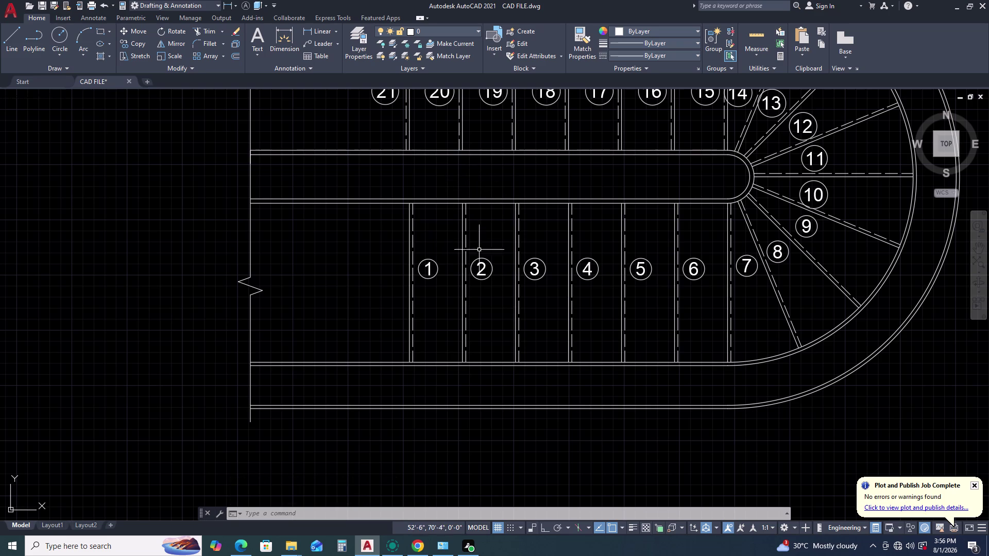
Start the HATCH command with H to fill the wall.
scroll(down, 3)
scroll(up, 3)
key(h)
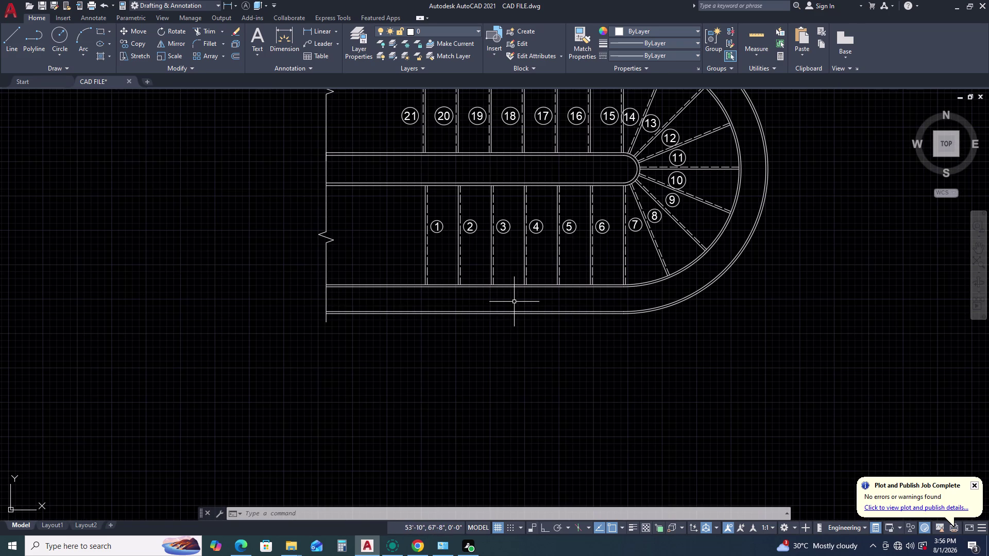